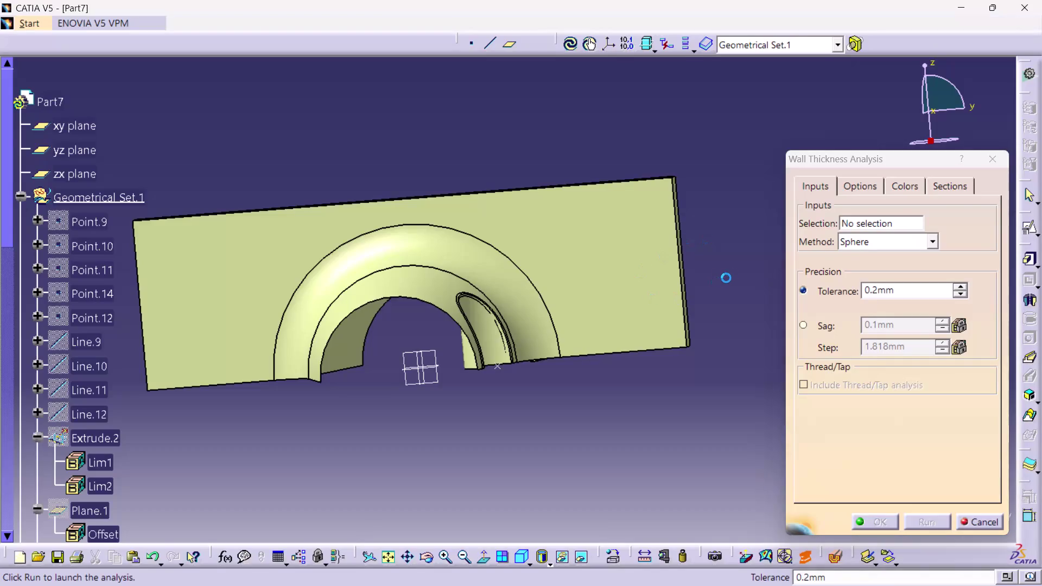
Collapse the Thickness Analysis branch in the specification tree.
click(732, 275)
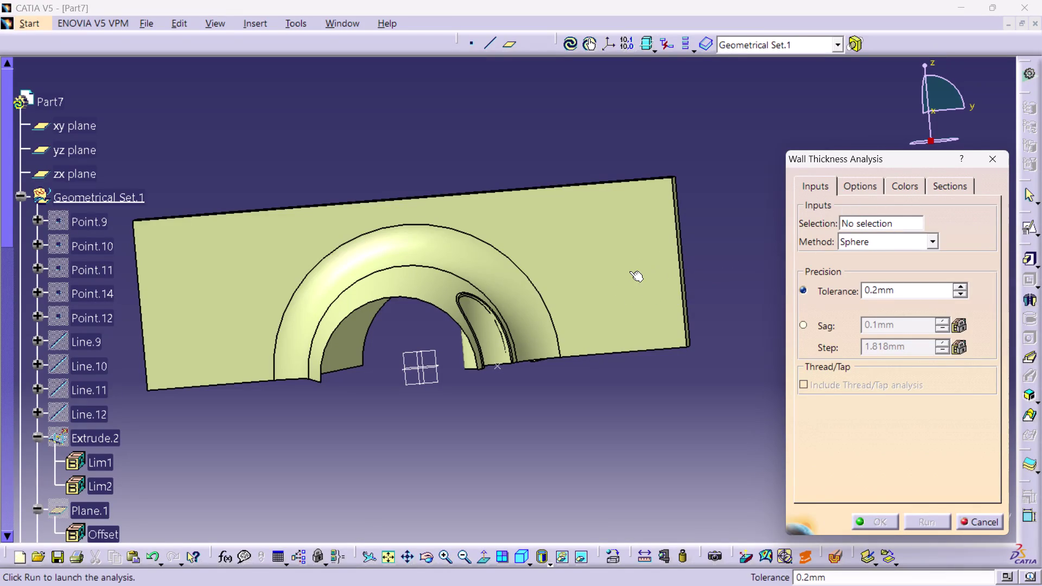
scroll(down, 3)
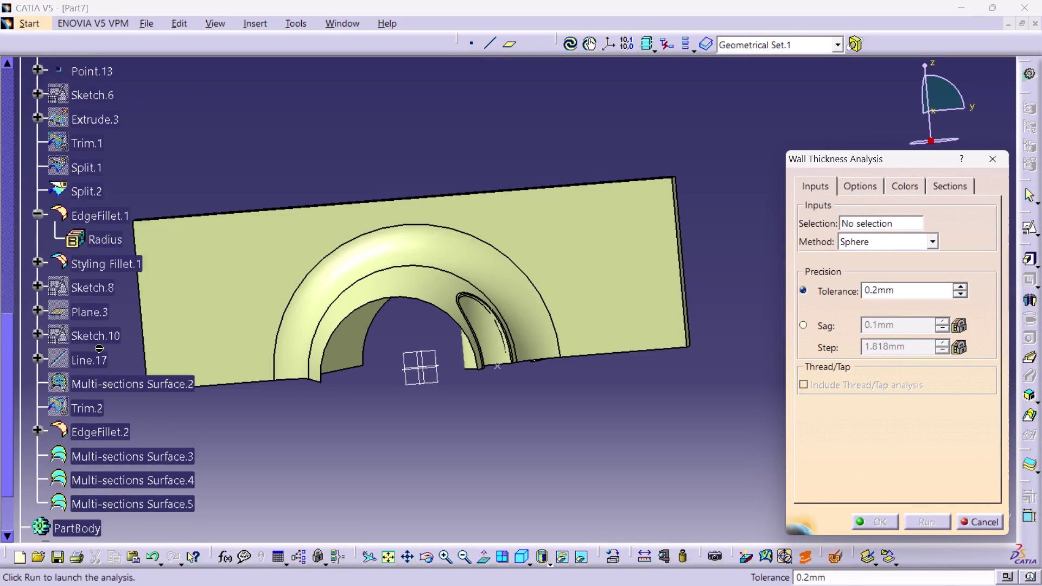
scroll(down, 3)
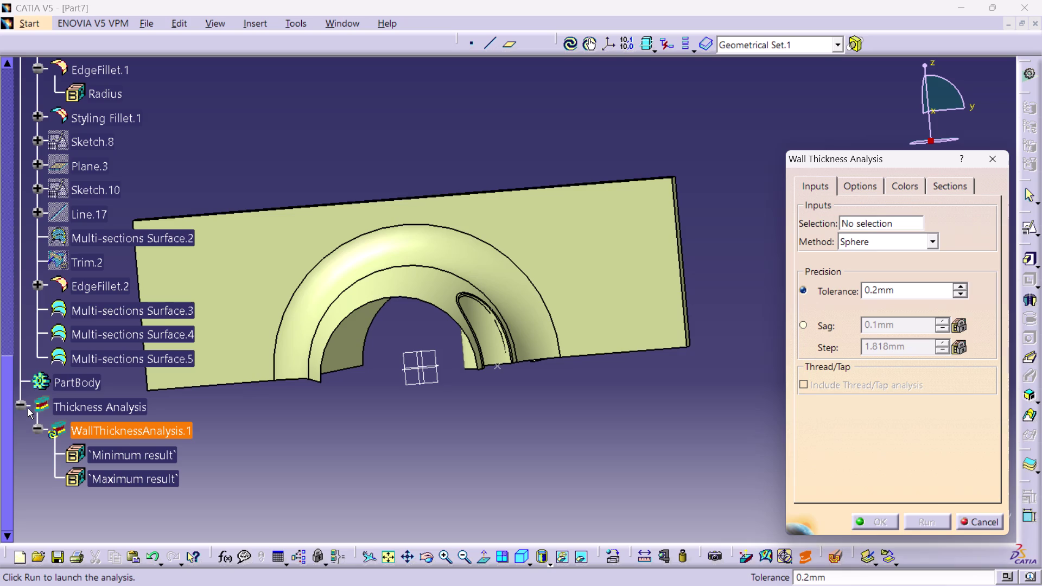
click(21, 405)
Collapse the Geometrical Set.1 branch.
scroll(down, 3)
scroll(up, 3)
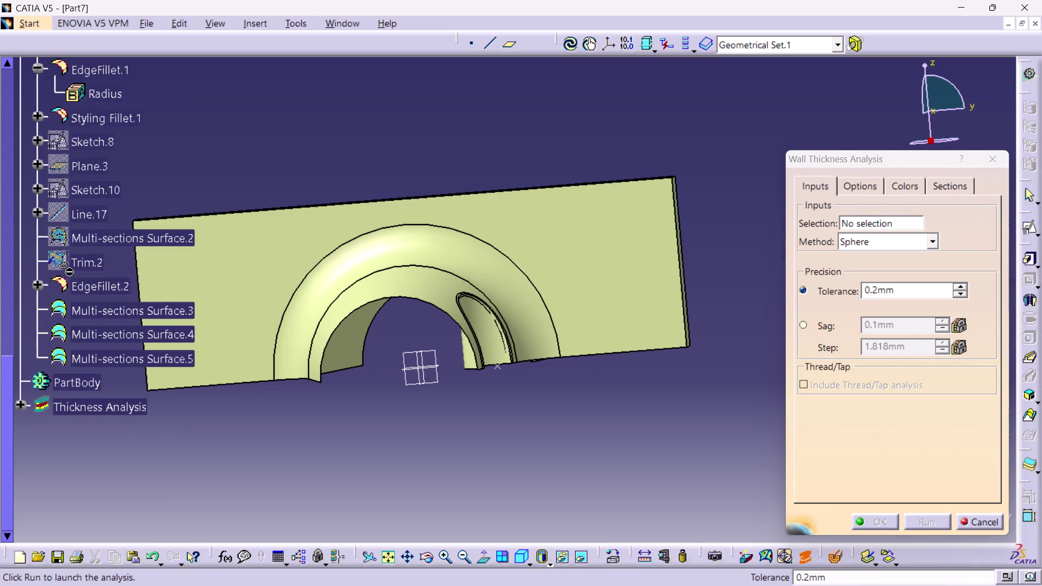
scroll(up, 3)
scroll(up, 3)
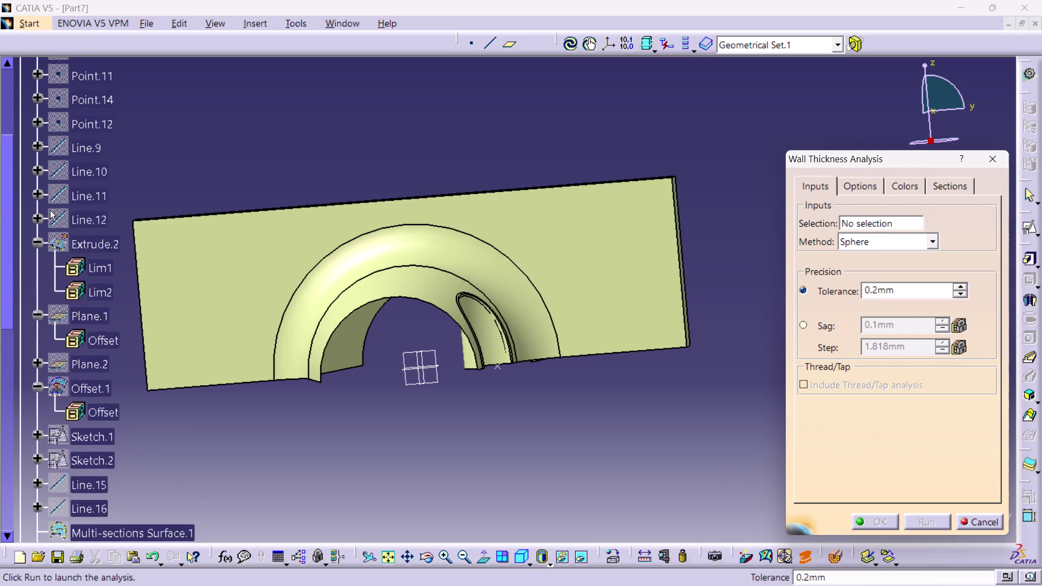
scroll(up, 3)
scroll(up, 3)
click(22, 246)
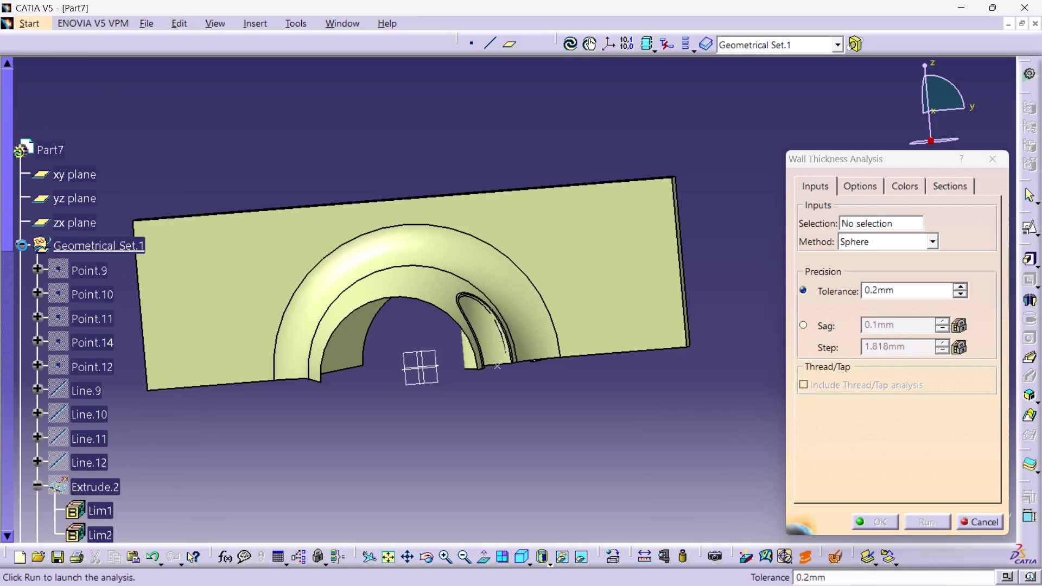
Cancel the Wall Thickness Analysis dialog.
scroll(down, 3)
scroll(down, 3)
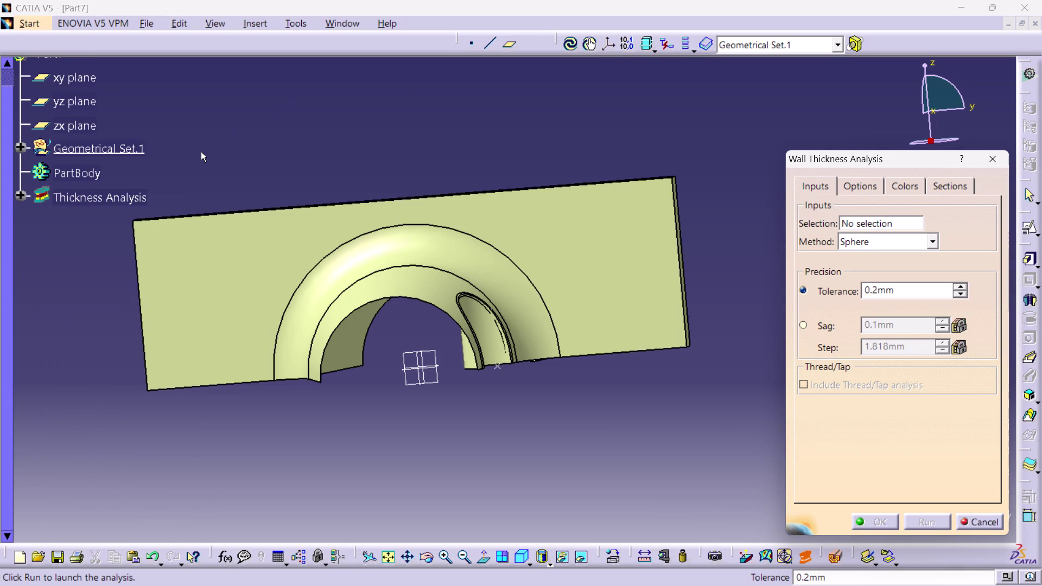
click(996, 162)
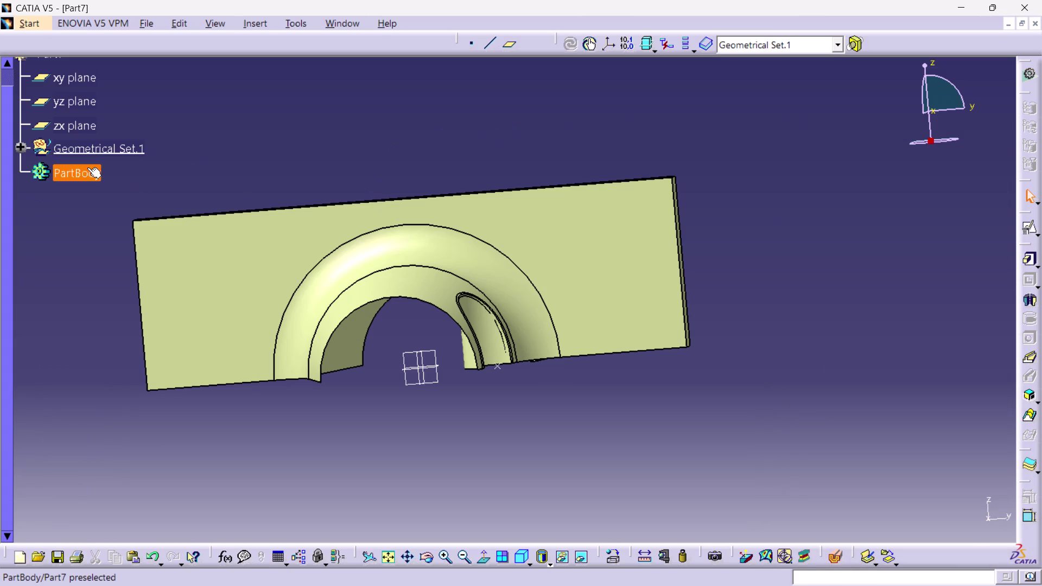
Define PartBody as the work object.
click(71, 173)
right_click(71, 172)
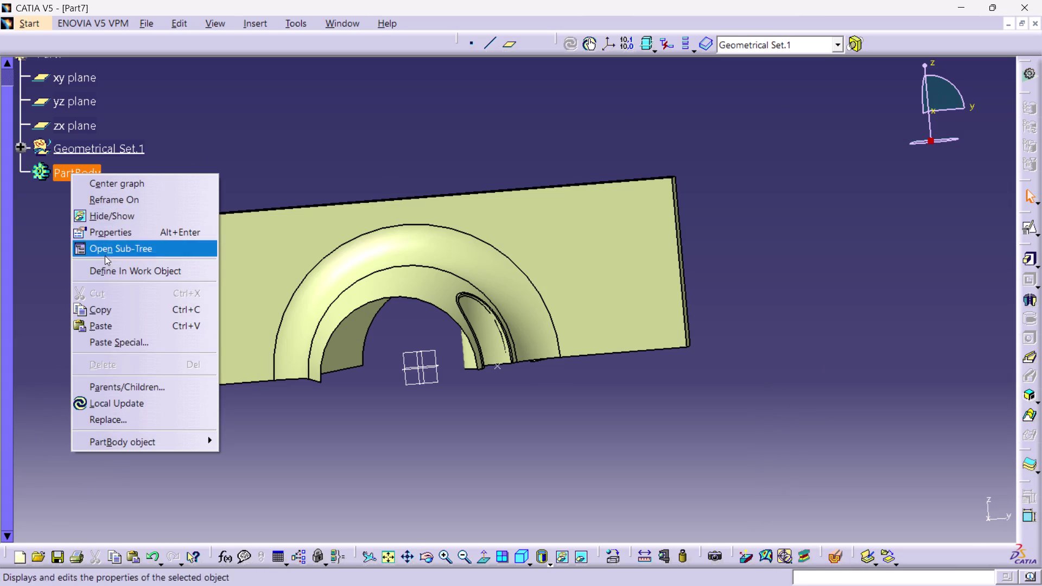
click(105, 266)
click(289, 156)
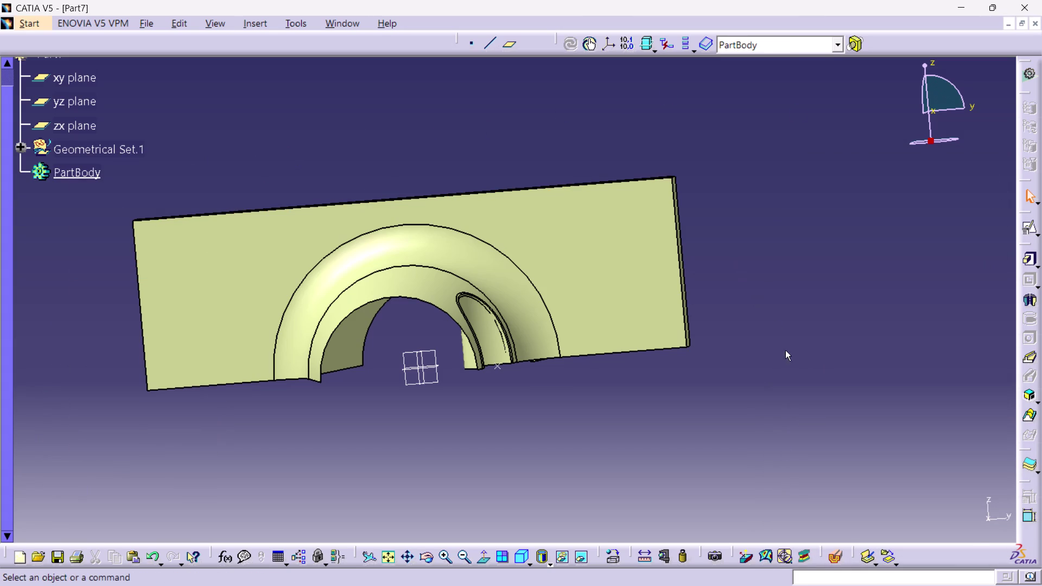
Reopen the wall thickness analysis and discard it again.
click(803, 556)
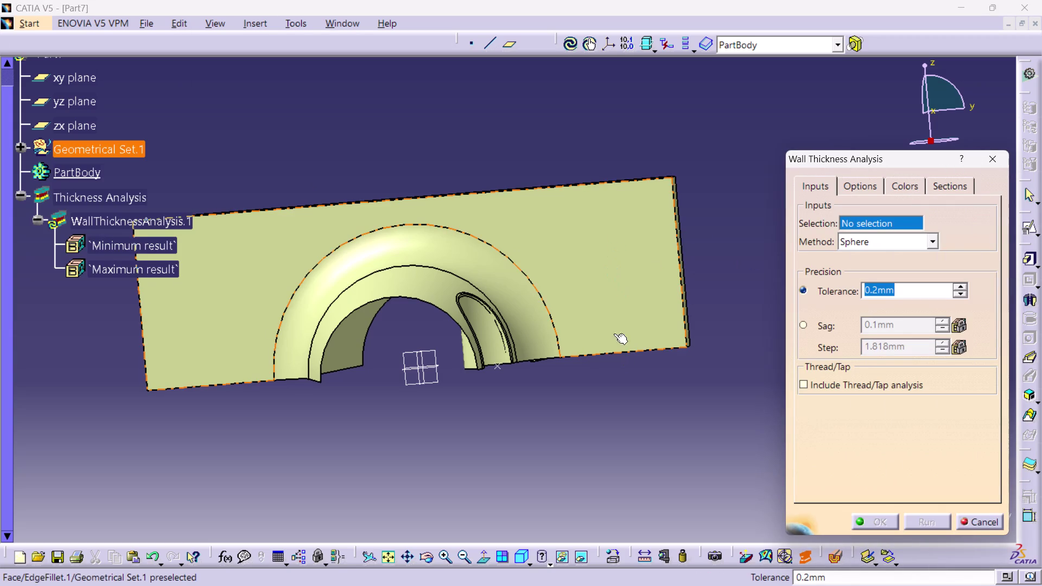
click(570, 299)
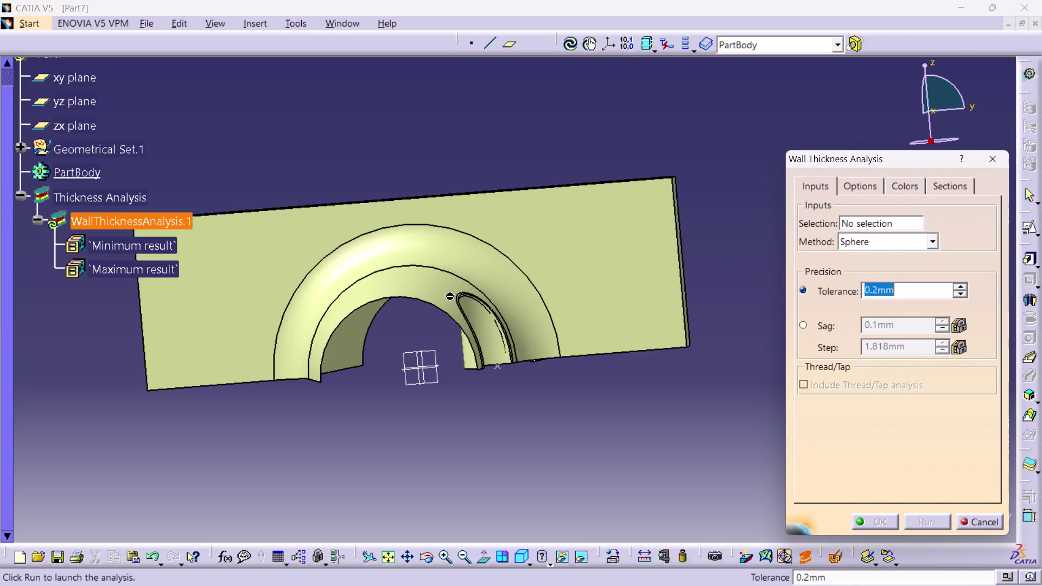
click(445, 296)
click(998, 159)
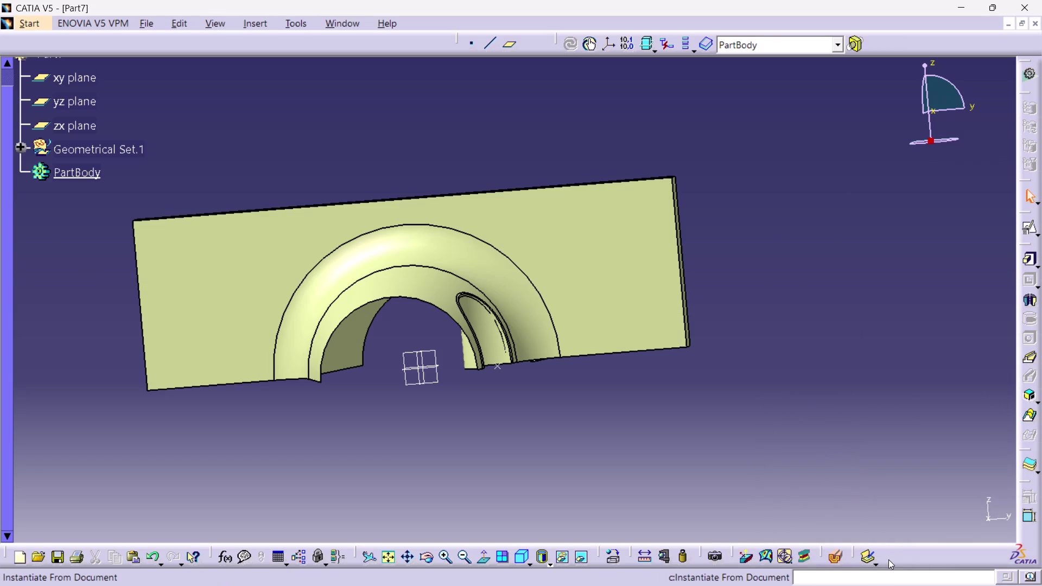
Start a Thick Surface feature on the bracket geometry.
click(827, 474)
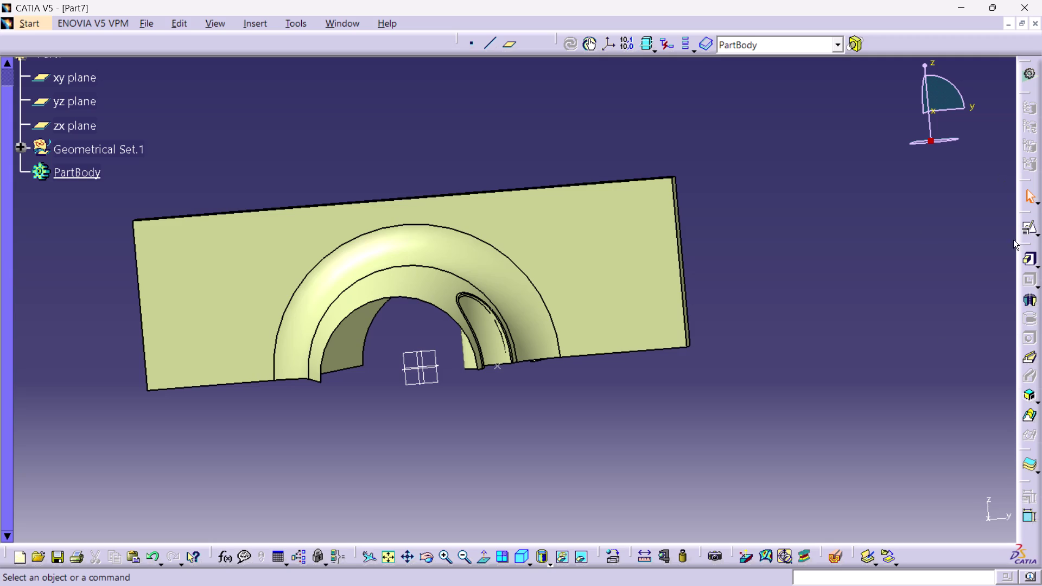
click(1038, 475)
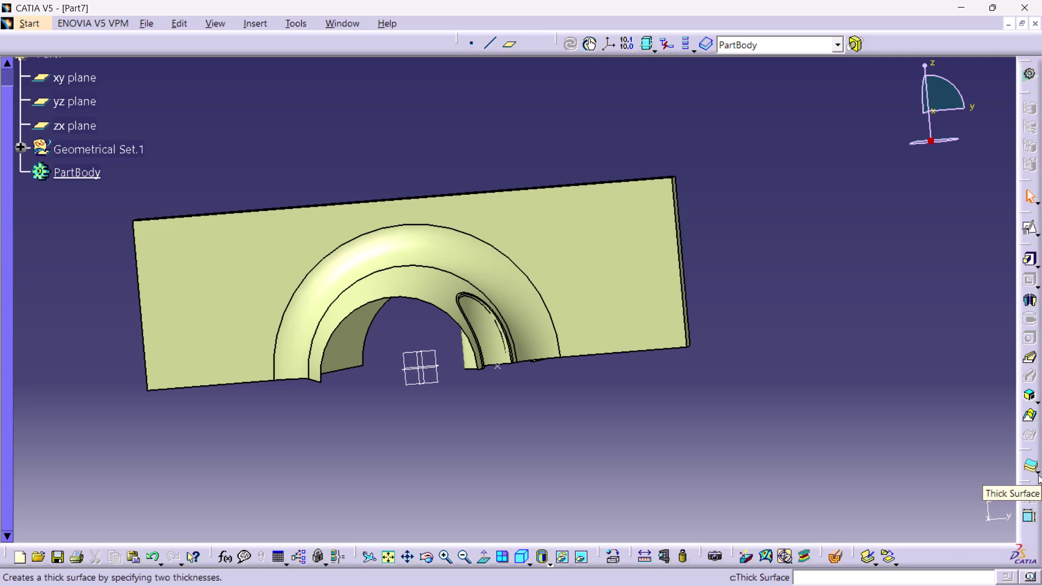
click(995, 487)
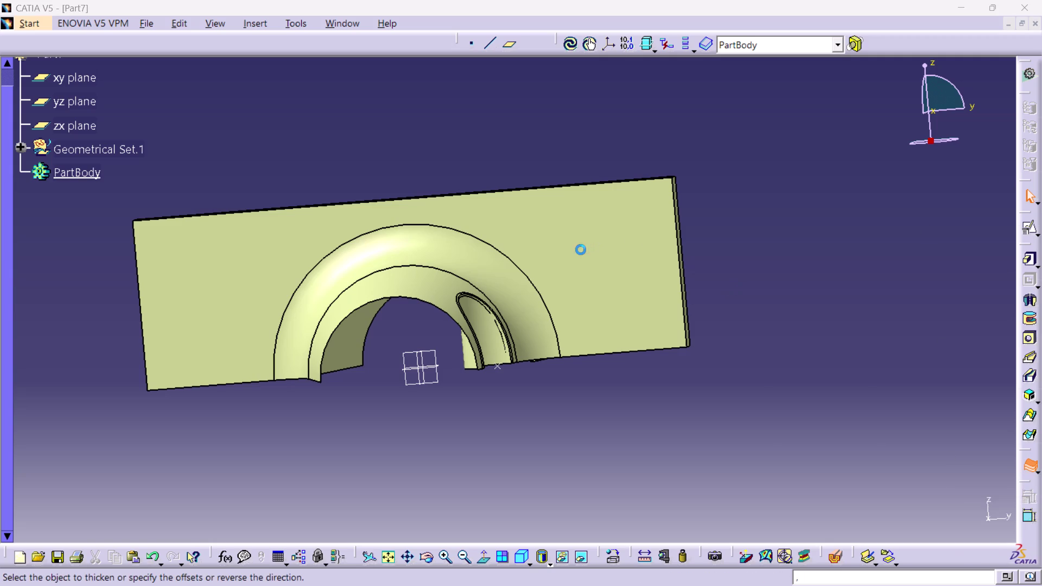
click(565, 258)
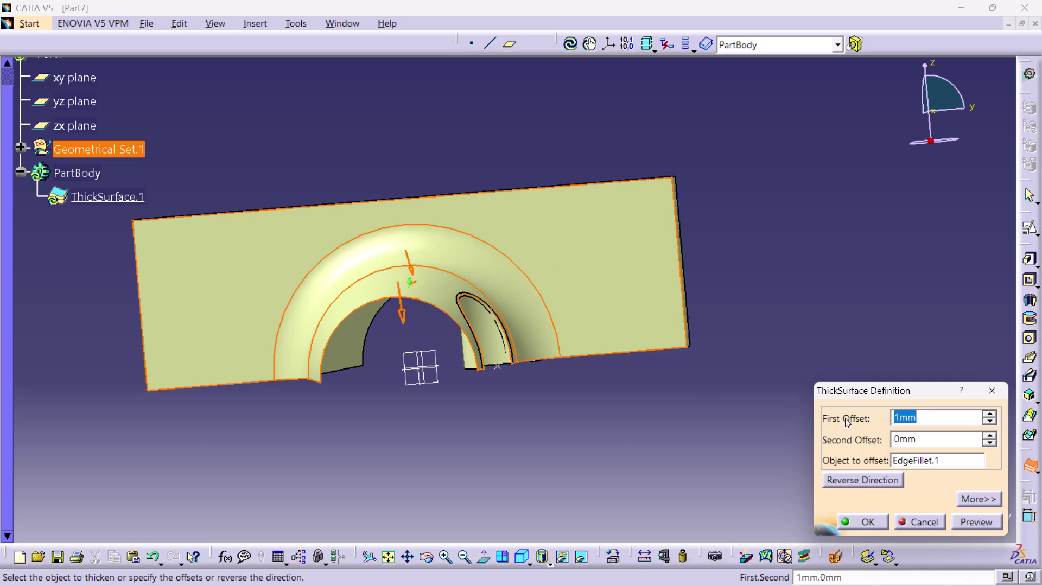
click(855, 519)
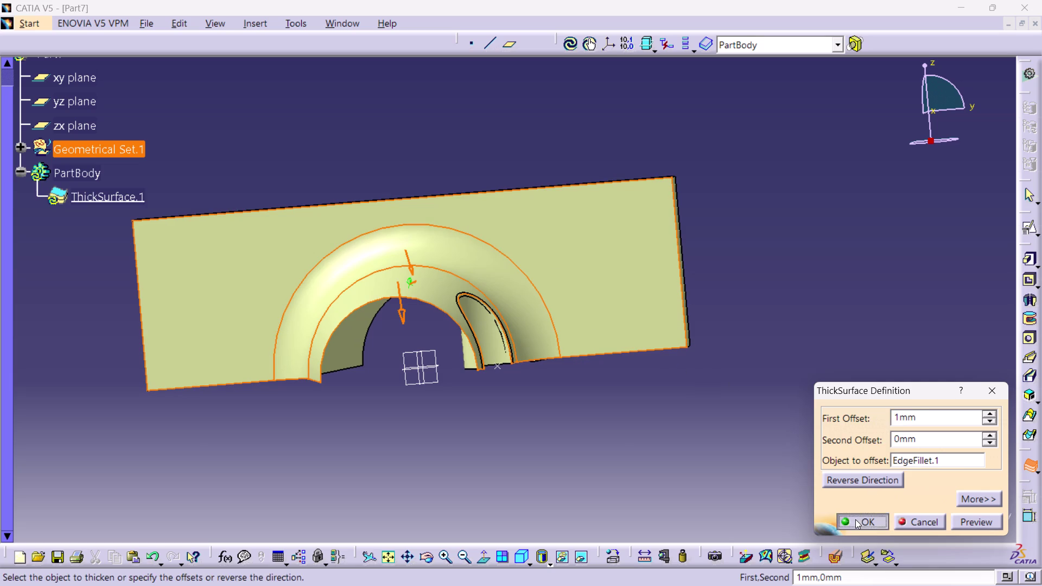
click(604, 436)
middle_drag(542, 402, 546, 337)
right_drag(541, 363, 546, 337)
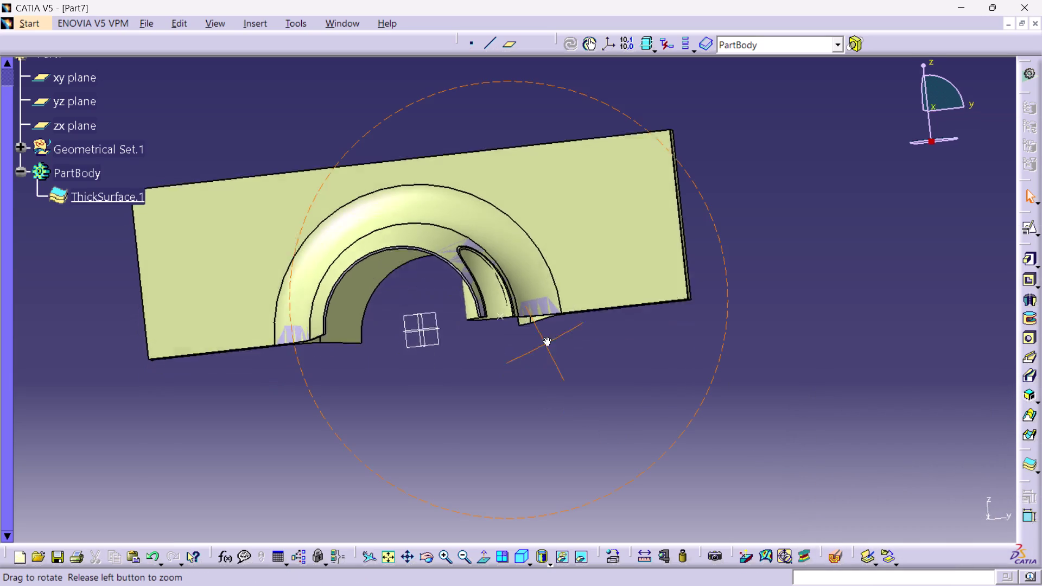
middle_drag(547, 337, 636, 193)
right_drag(547, 337, 636, 194)
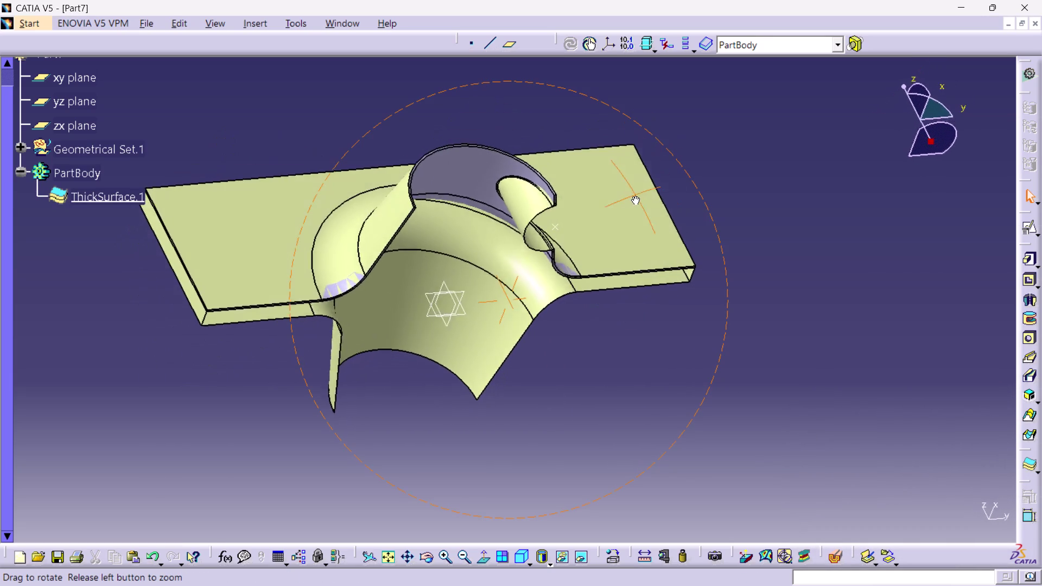
middle_drag(636, 193, 799, 247)
right_drag(636, 194, 799, 247)
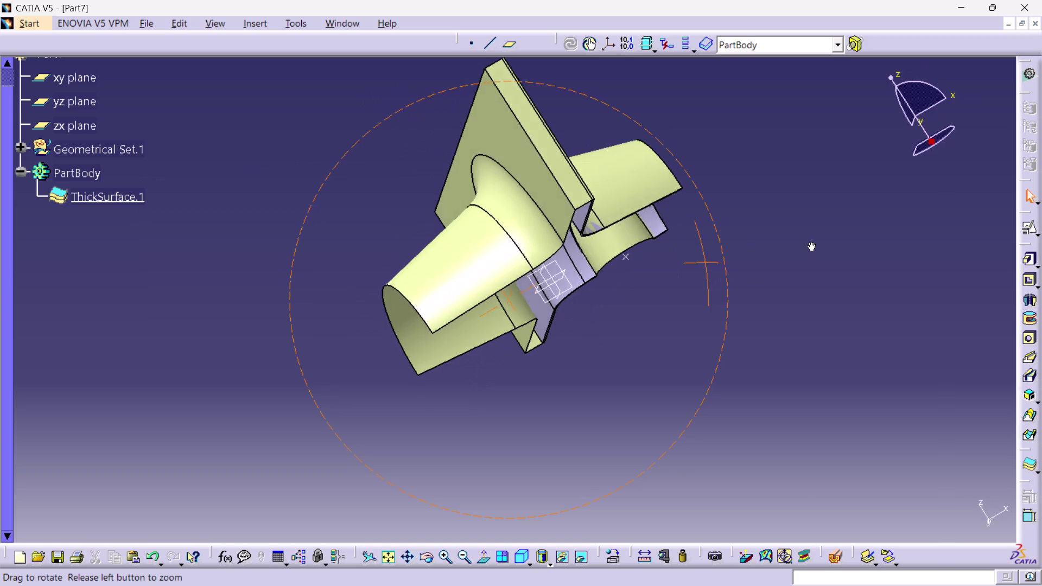
middle_drag(799, 247, 705, 289)
right_drag(799, 246, 705, 289)
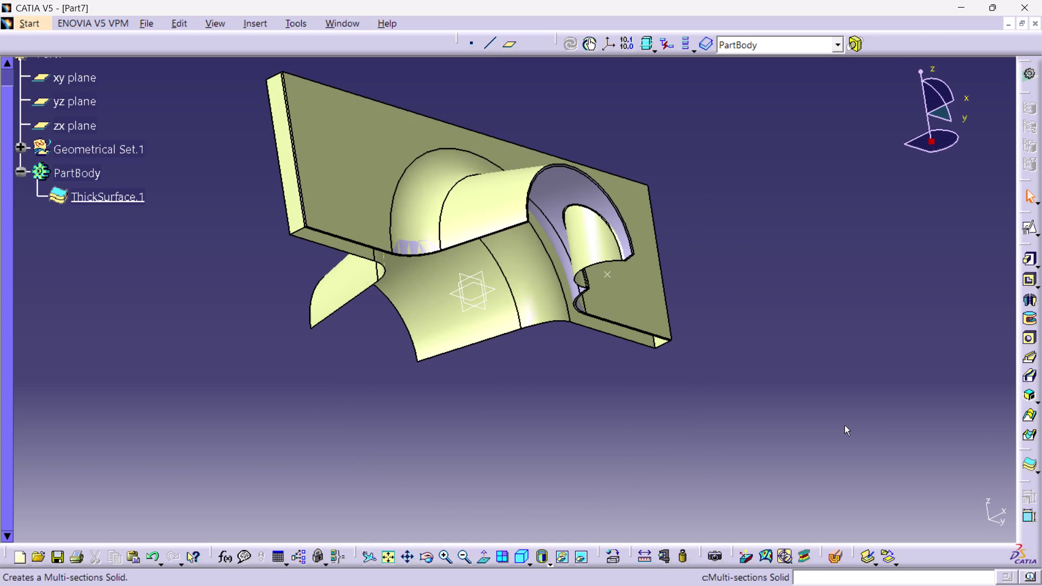
Create a Thick Surface on Split.2 with a 1 mm first offset.
click(1029, 466)
click(531, 282)
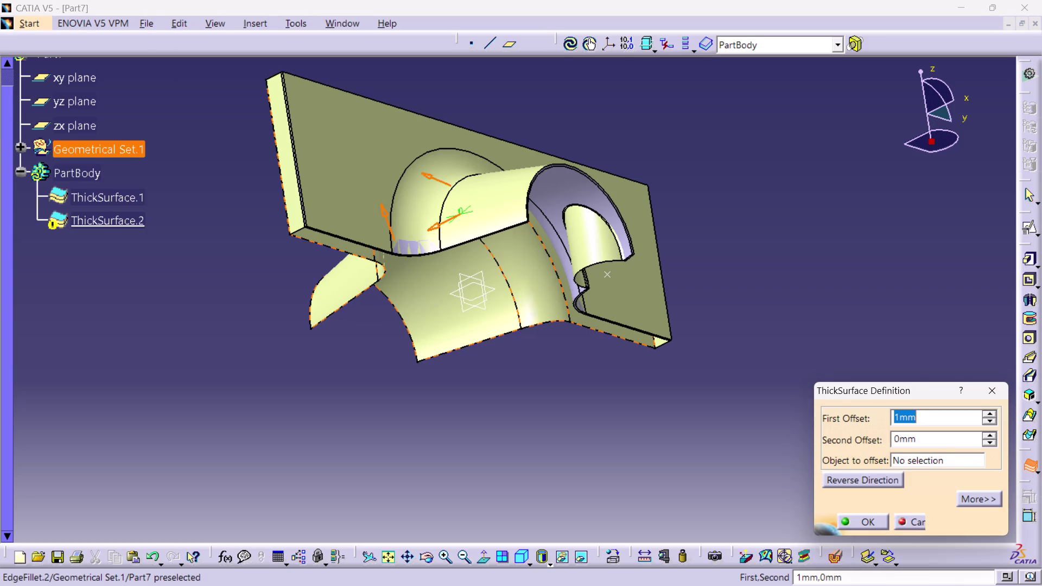
click(586, 235)
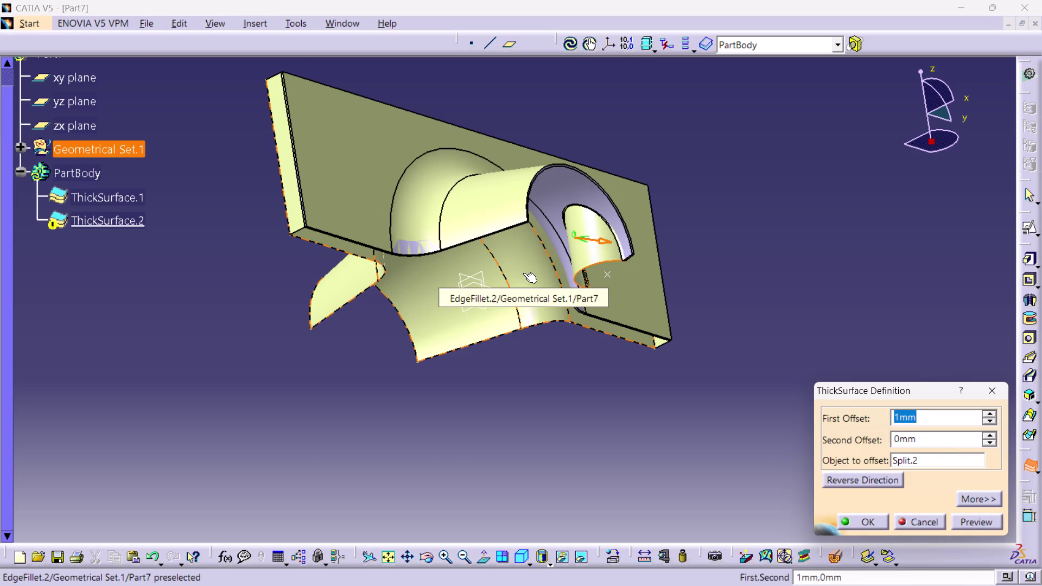
click(523, 273)
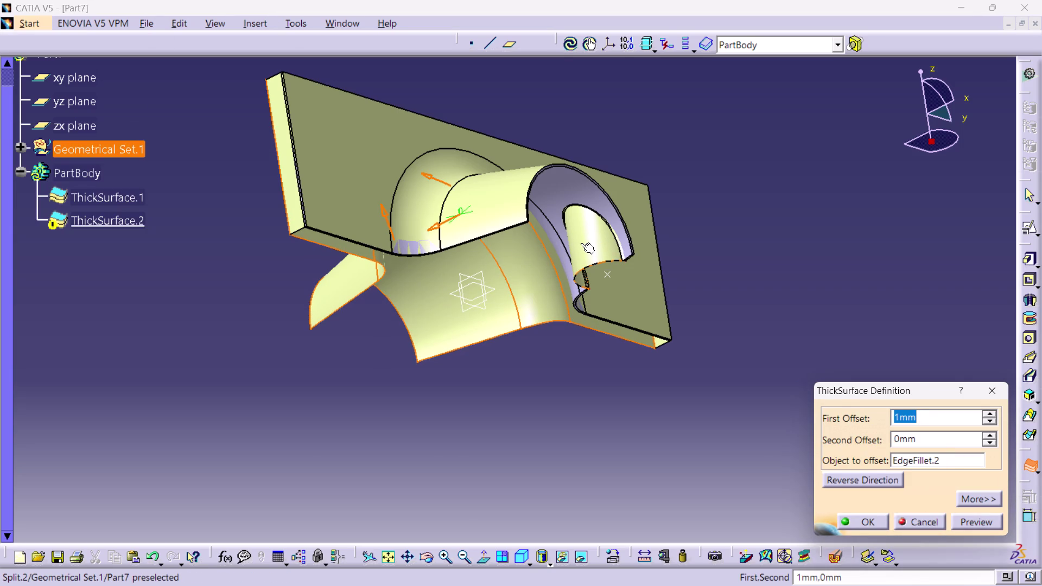
click(582, 241)
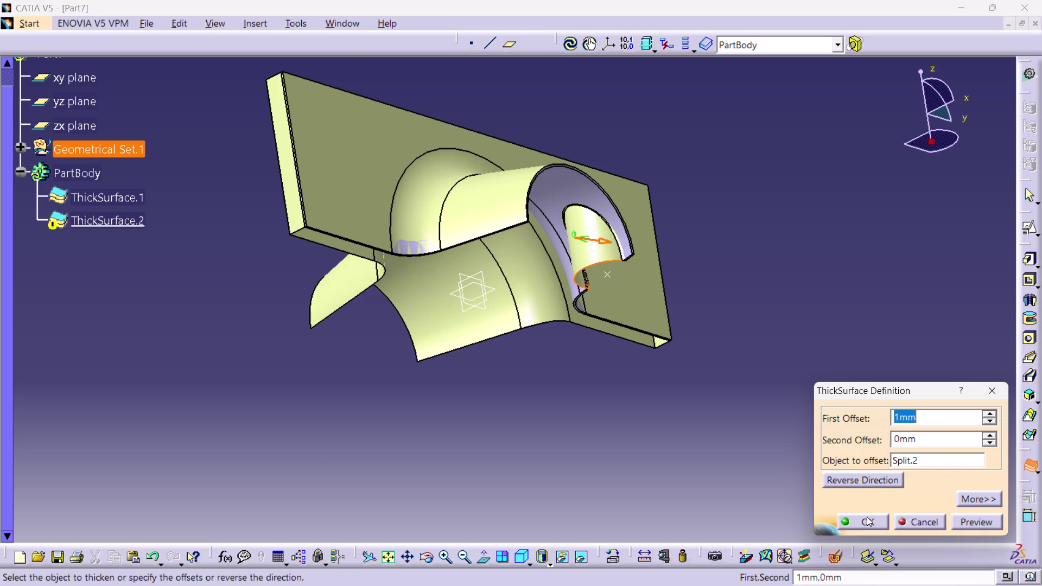
click(866, 518)
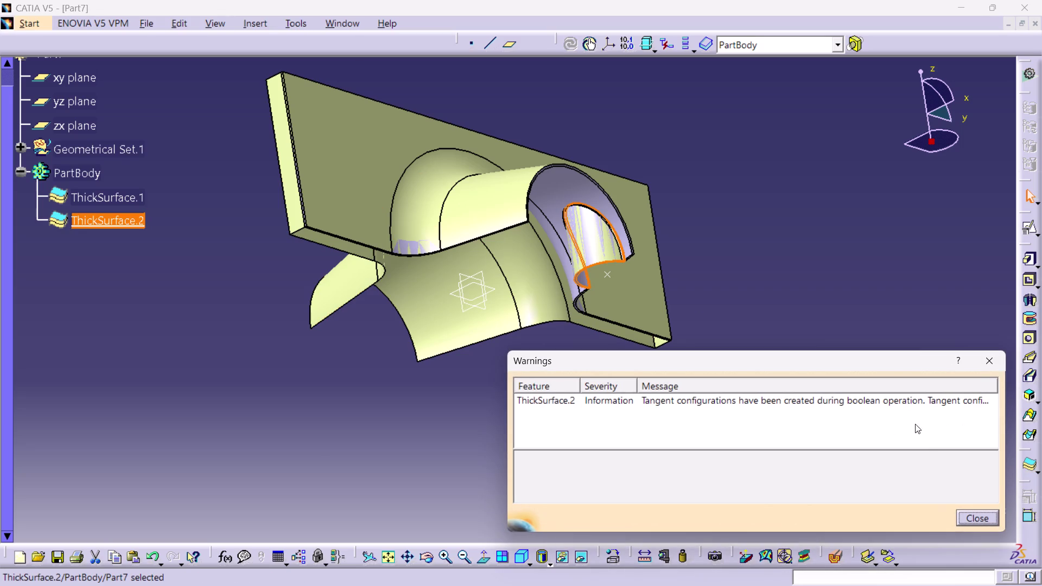
Dismiss the tangency warning and cancel an extra Thick Surface dialog.
click(960, 512)
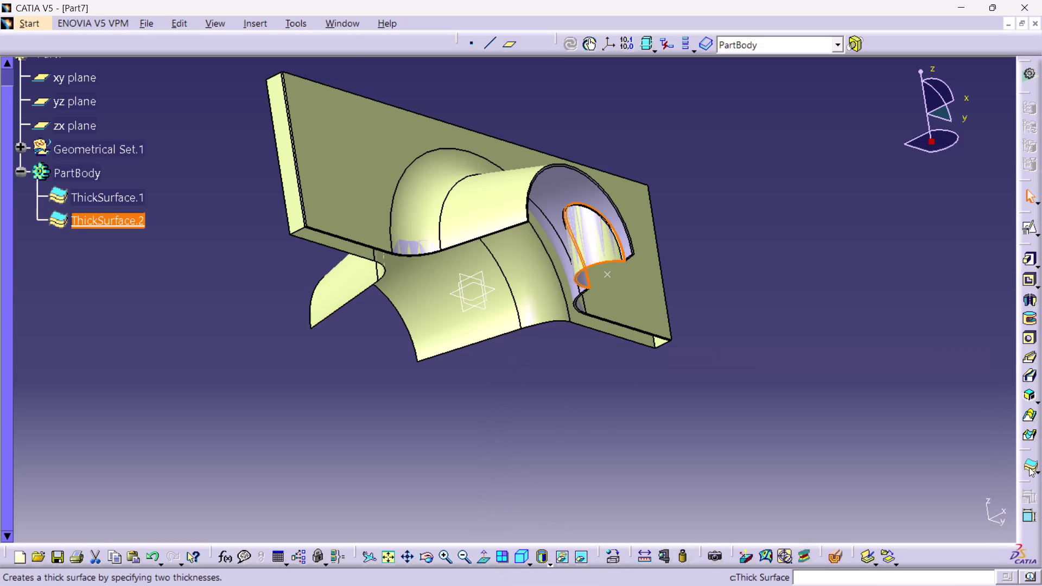
click(1028, 467)
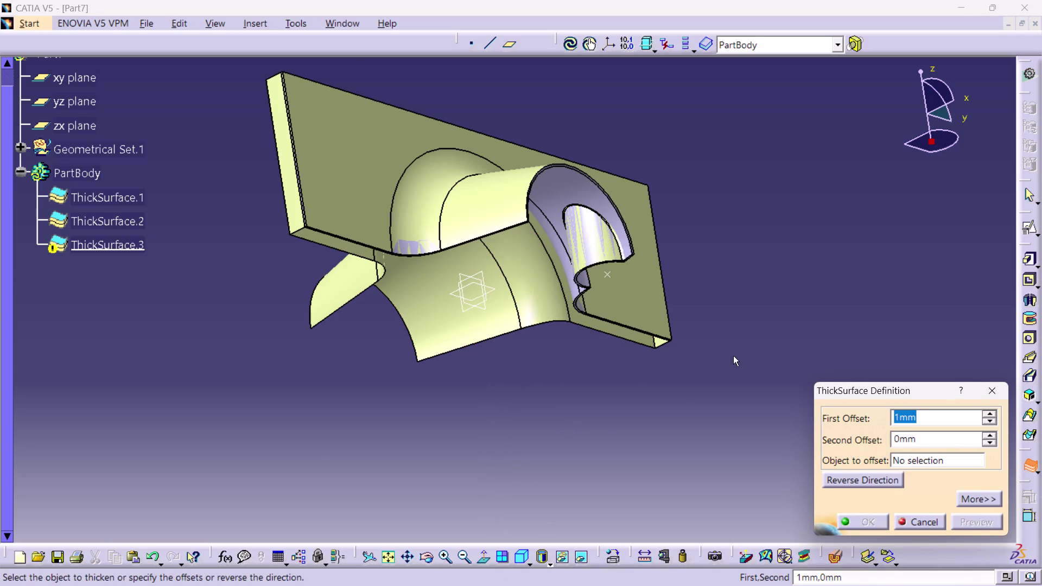
click(994, 397)
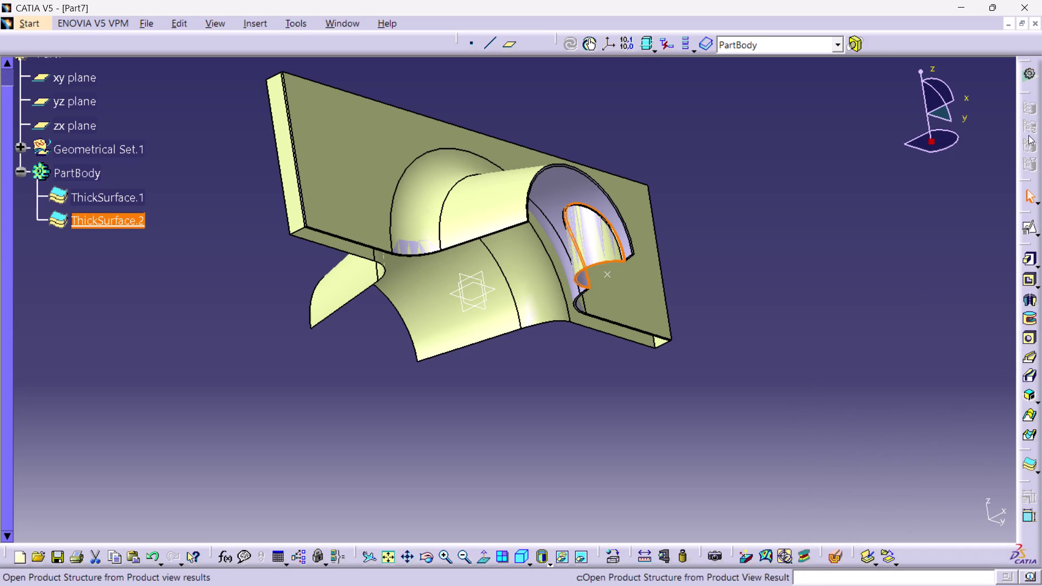
Undo ThickSurface.2 and ThickSurface.1 with Ctrl+Z.
scroll(up, 3)
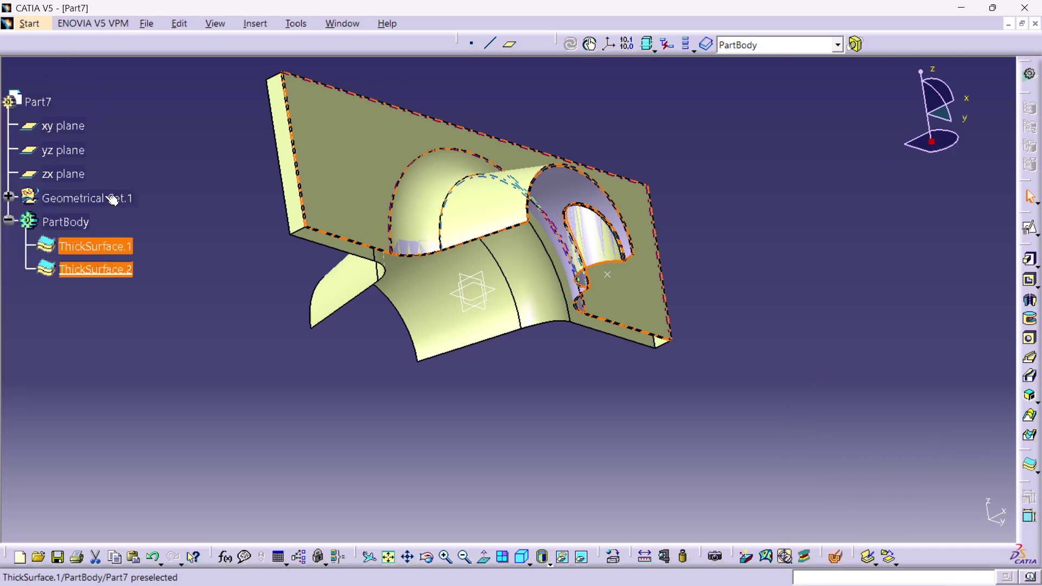
scroll(up, 3)
key(ctrl+z)
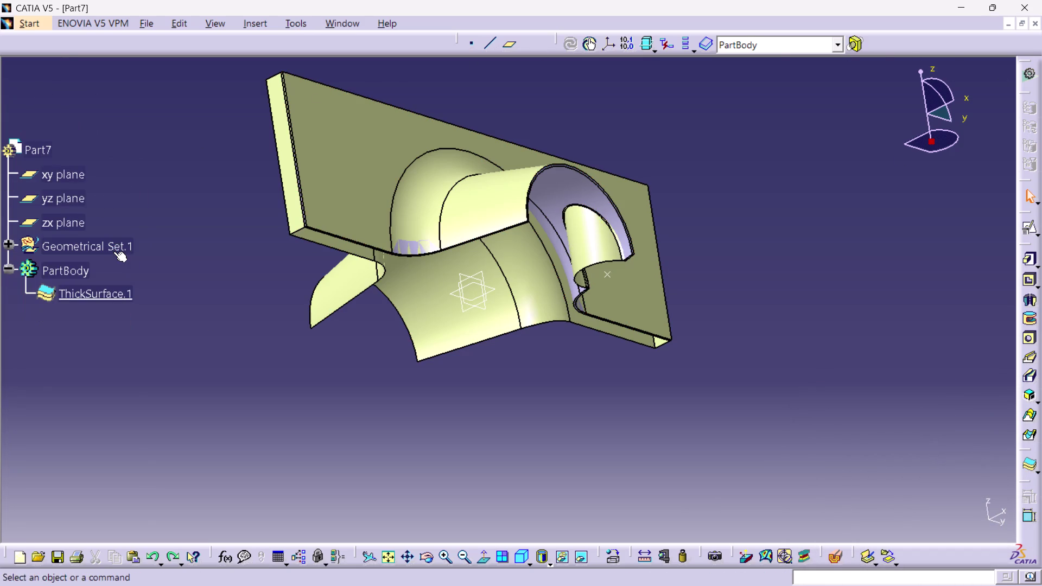
key(ctrl+z)
Define Geometrical Set.1 as the work object.
click(179, 197)
click(114, 246)
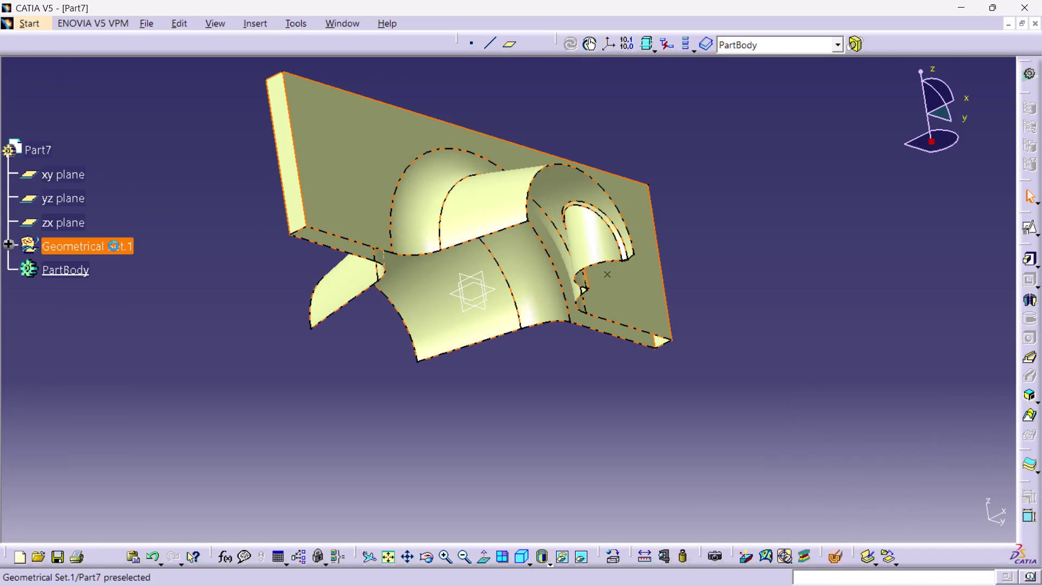
right_click(112, 246)
click(164, 346)
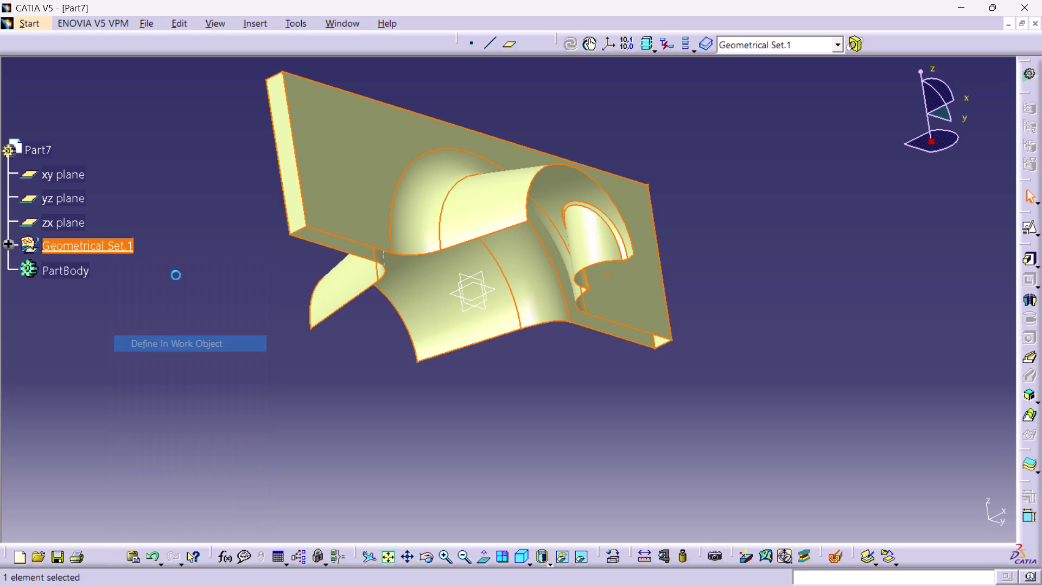
click(186, 235)
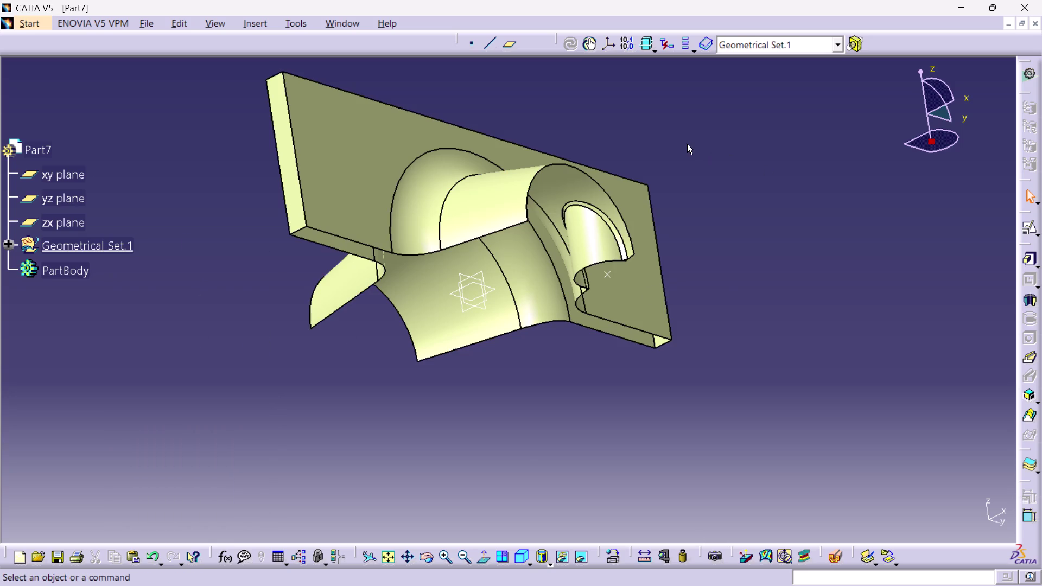
Orbit the part to view the arch from the front and another angle.
middle_drag(685, 143, 668, 183)
right_drag(686, 147, 668, 182)
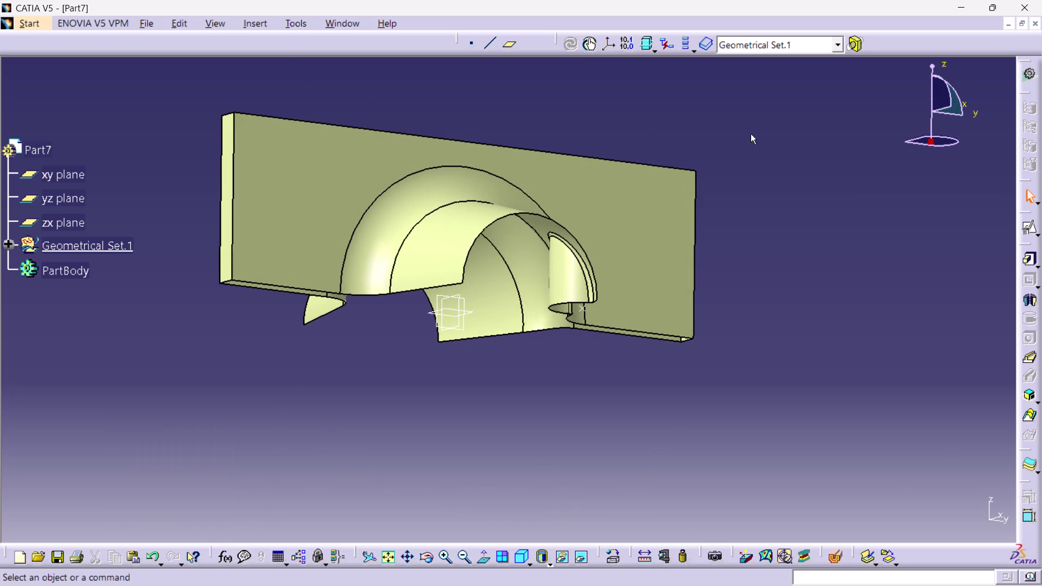
middle_drag(751, 133, 545, 257)
right_drag(751, 133, 545, 257)
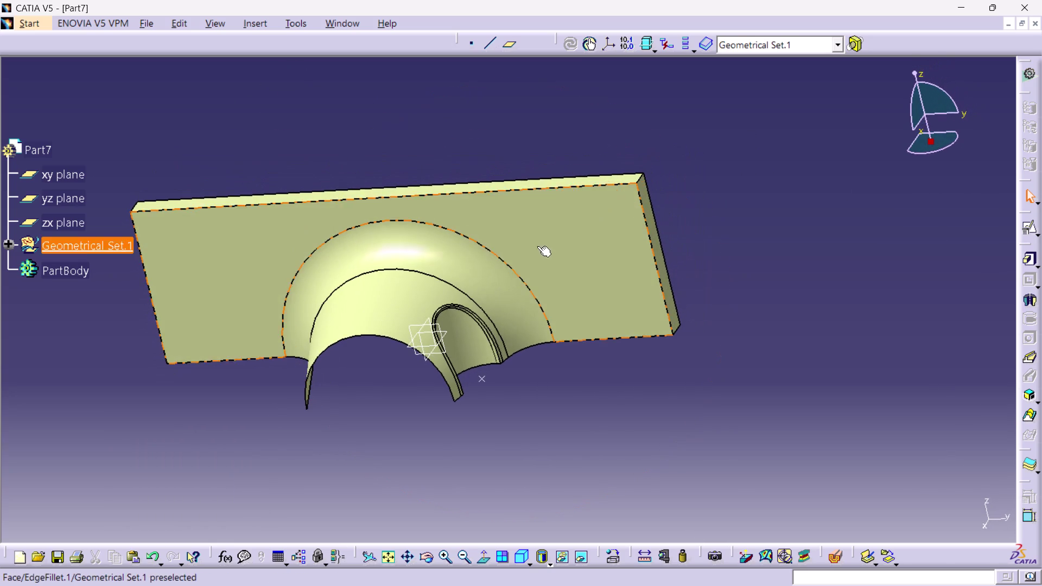